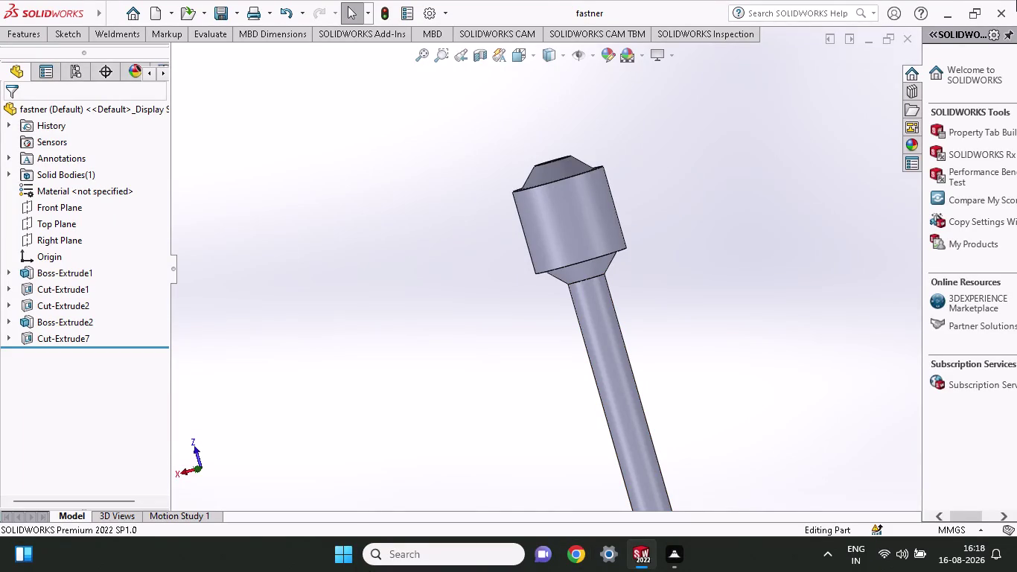
Create a new Part document, Part4, via File > New, then preview both open windows.
click(120, 12)
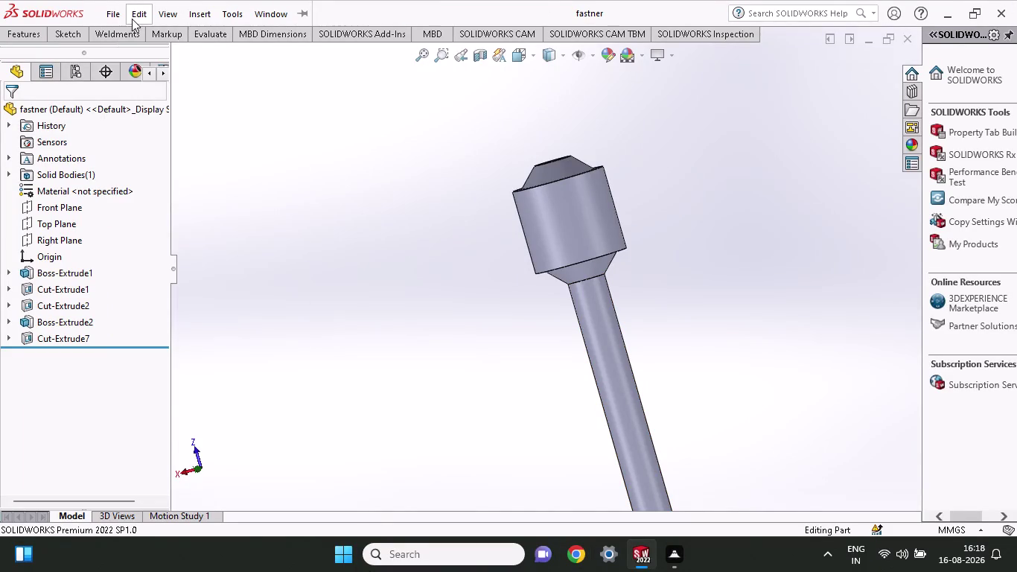
click(116, 16)
click(132, 41)
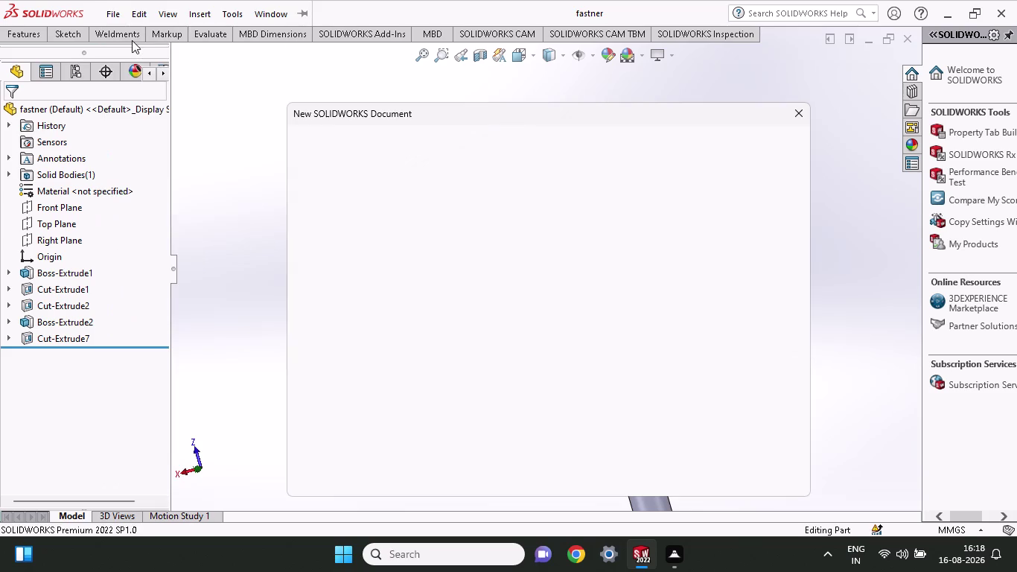
click(407, 262)
click(620, 471)
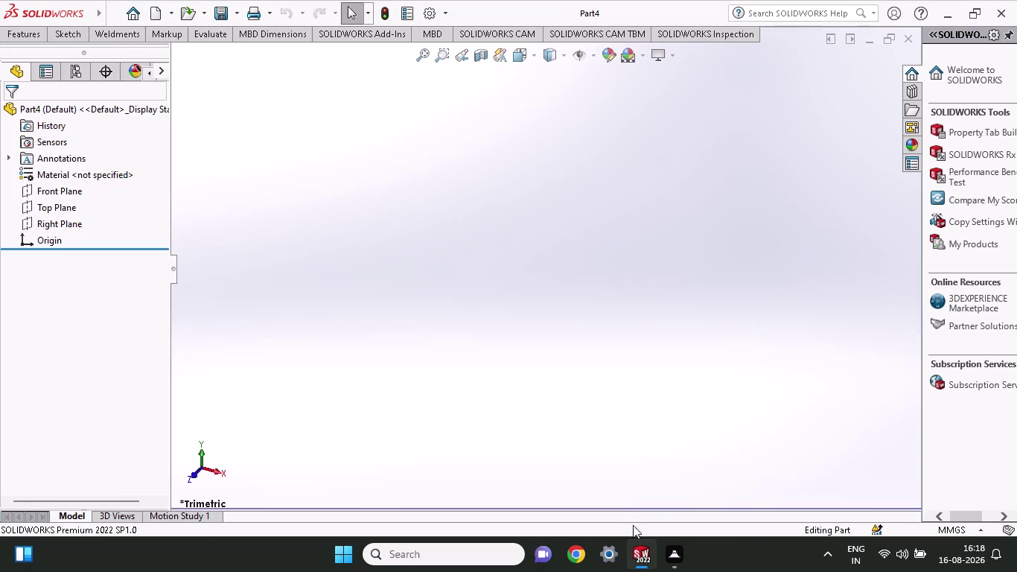
click(631, 422)
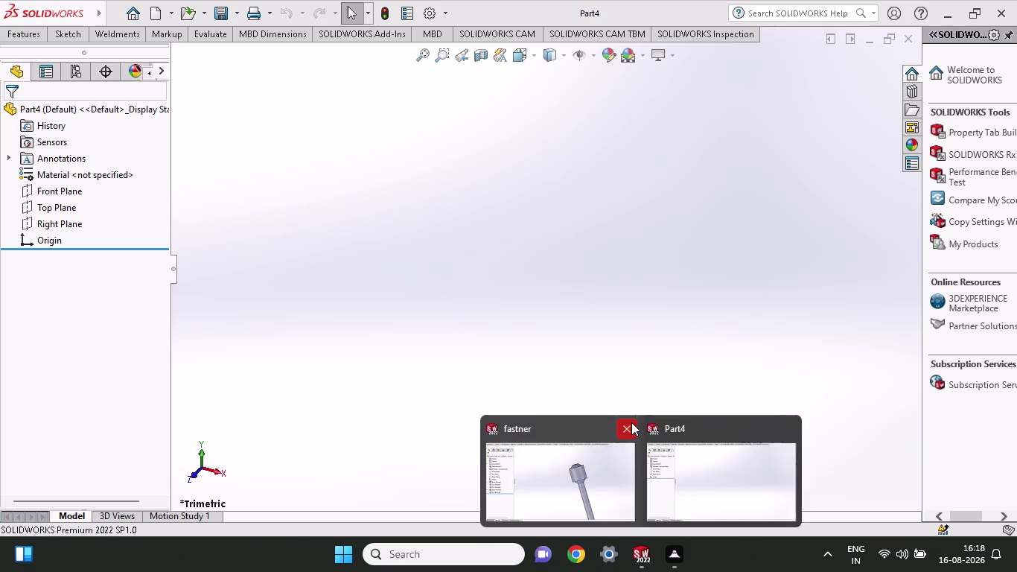